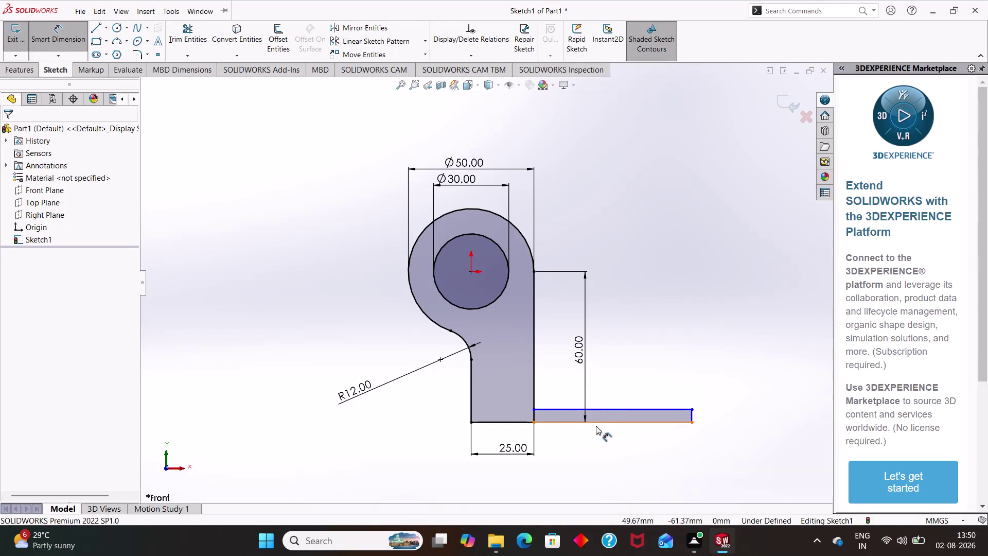
Dimension the bottom horizontal line of the leg to 65 mm.
drag(599, 423, 596, 449)
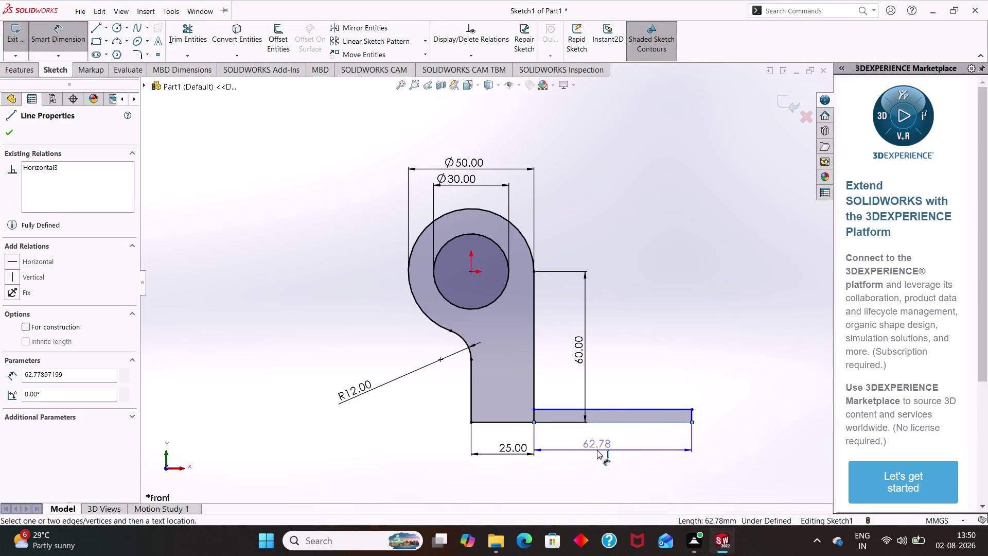
drag(597, 449, 596, 448)
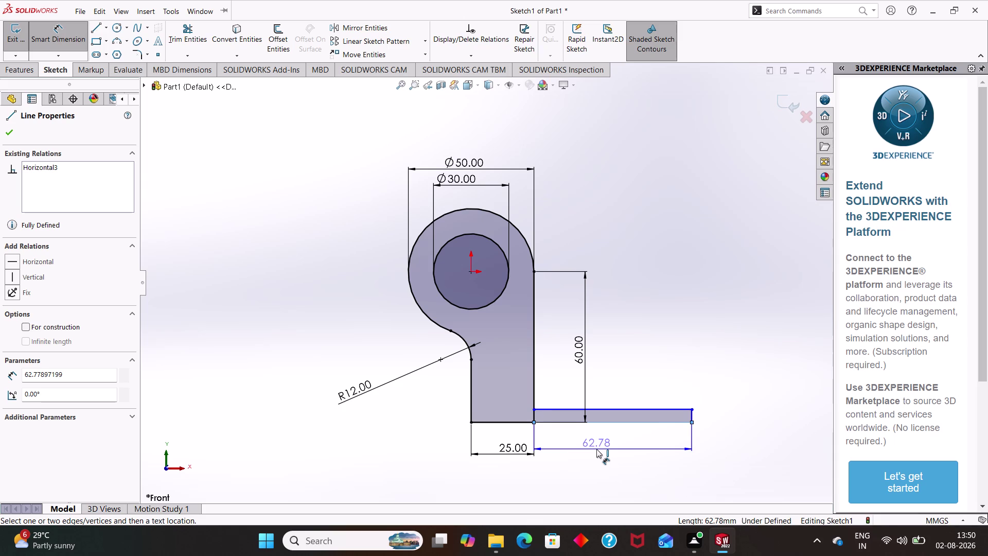
click(596, 448)
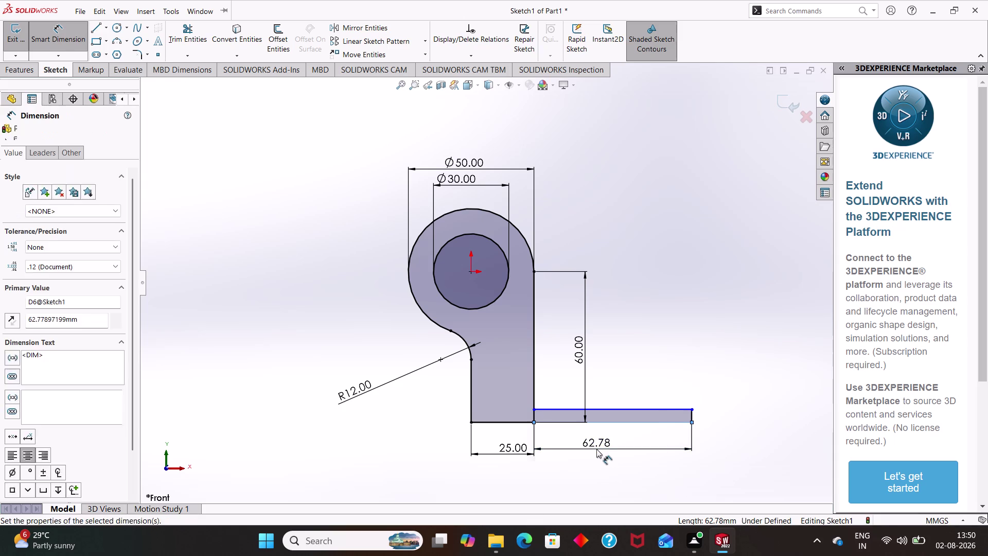
key(BackSpace)
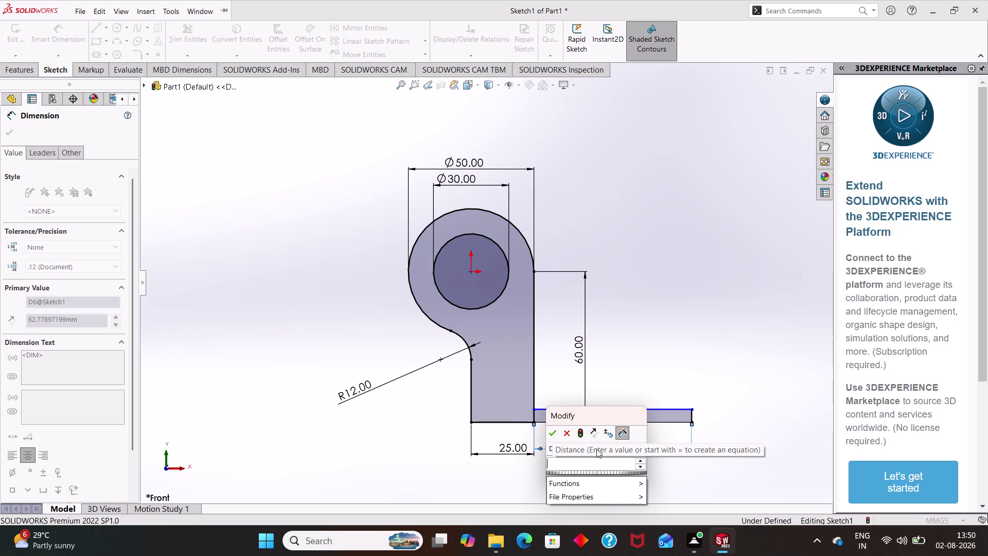
text(65)
key(Return)
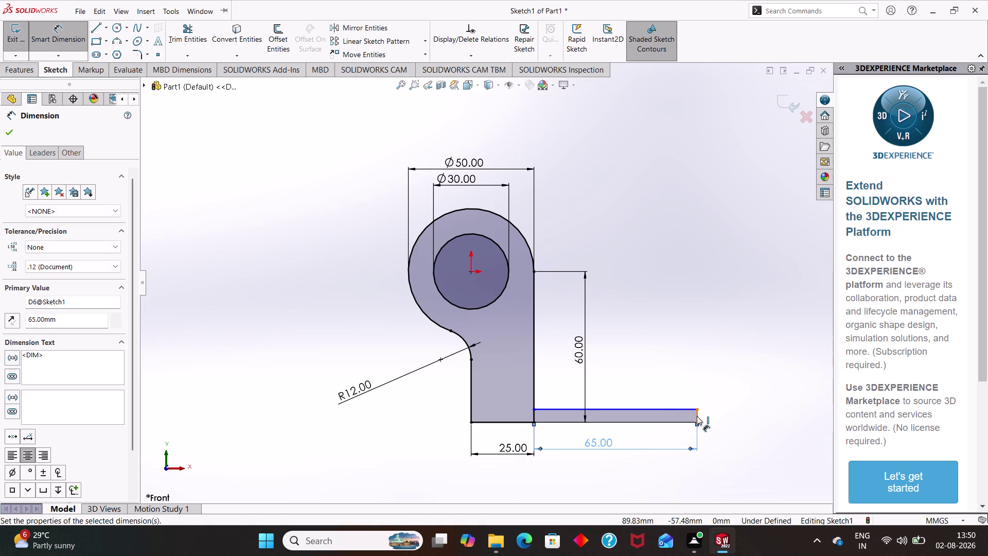
Dimension the leg's short right end line to 12 mm and exit the sketch.
drag(695, 416, 729, 411)
click(730, 411)
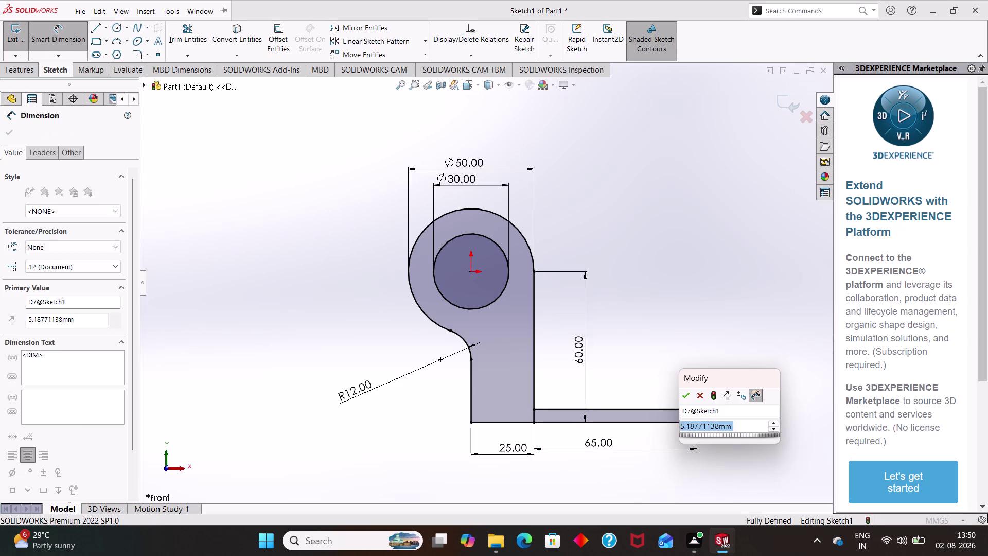
key(BackSpace)
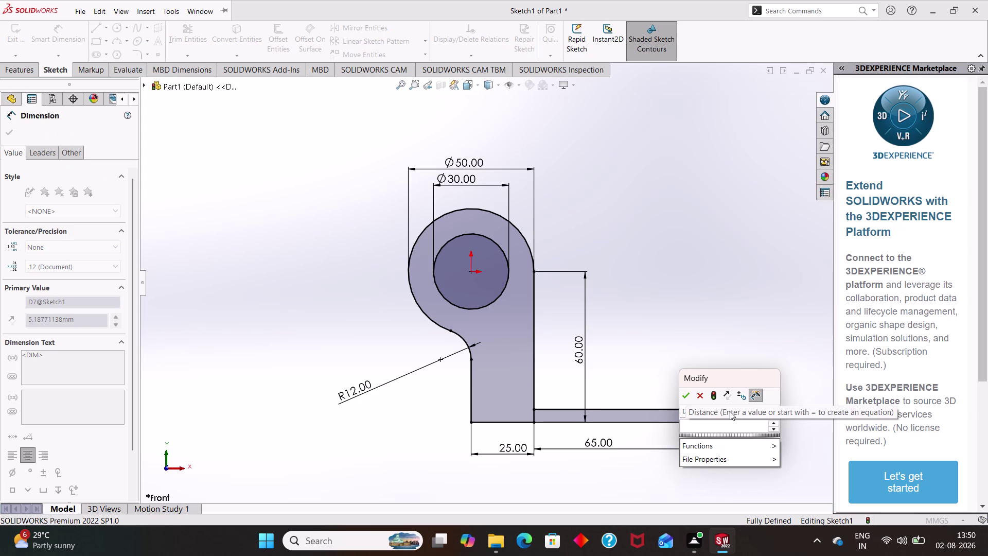
text(12)
key(Return)
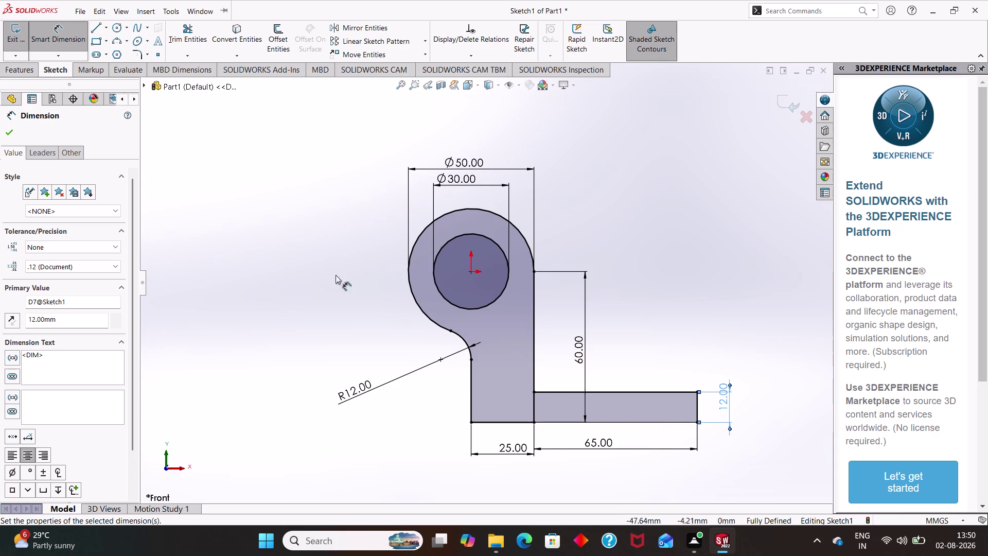
click(15, 45)
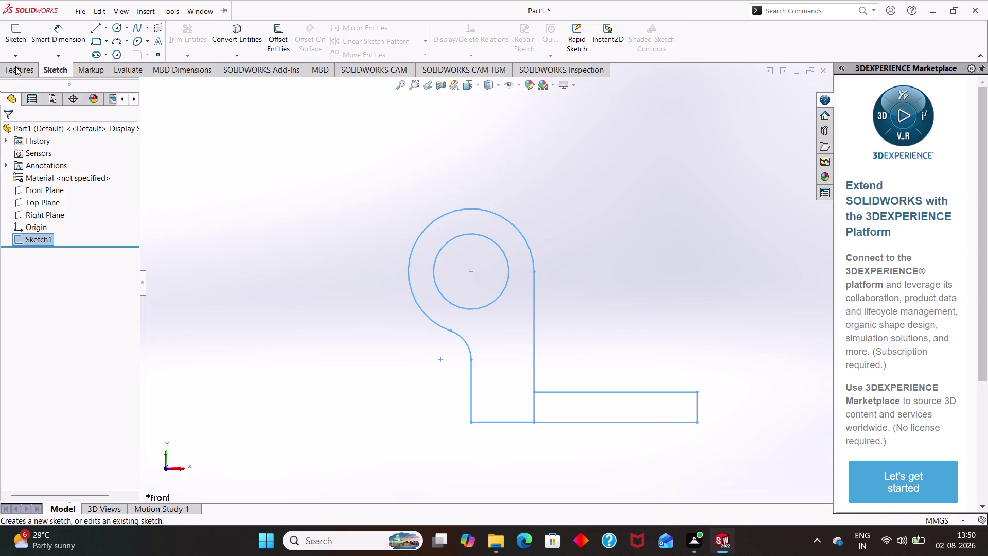
Start an extrusion of the upright hole region and bottom leg region, direction reversed.
click(20, 70)
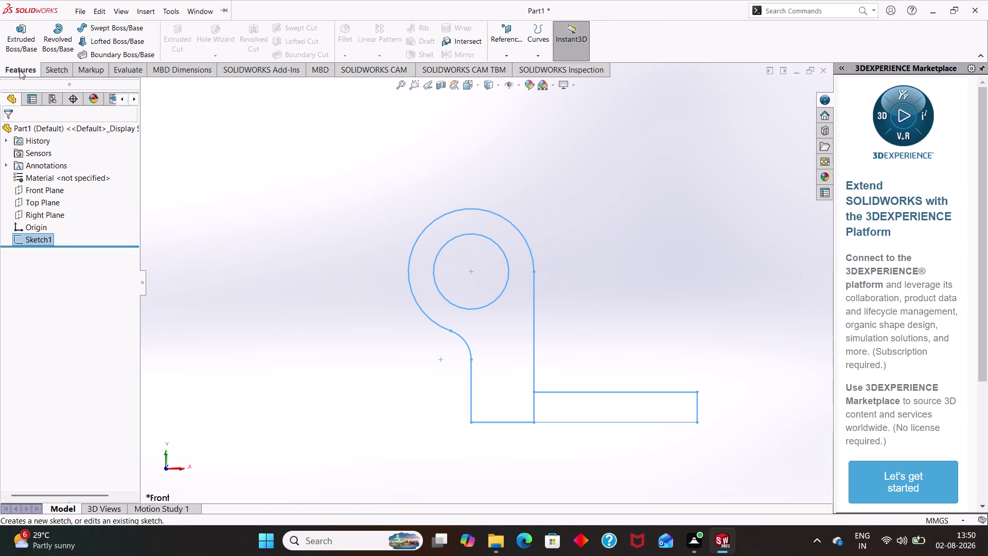
click(20, 43)
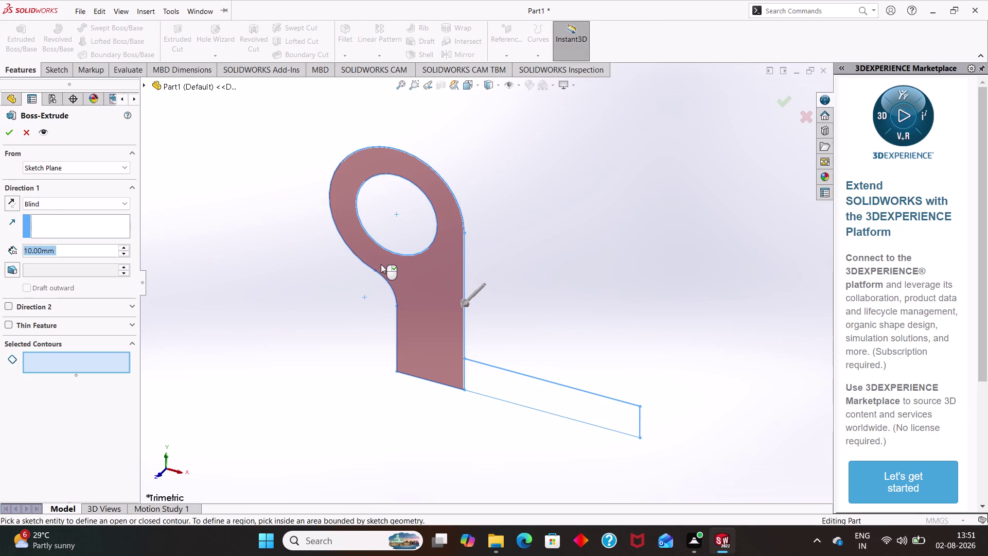
click(381, 264)
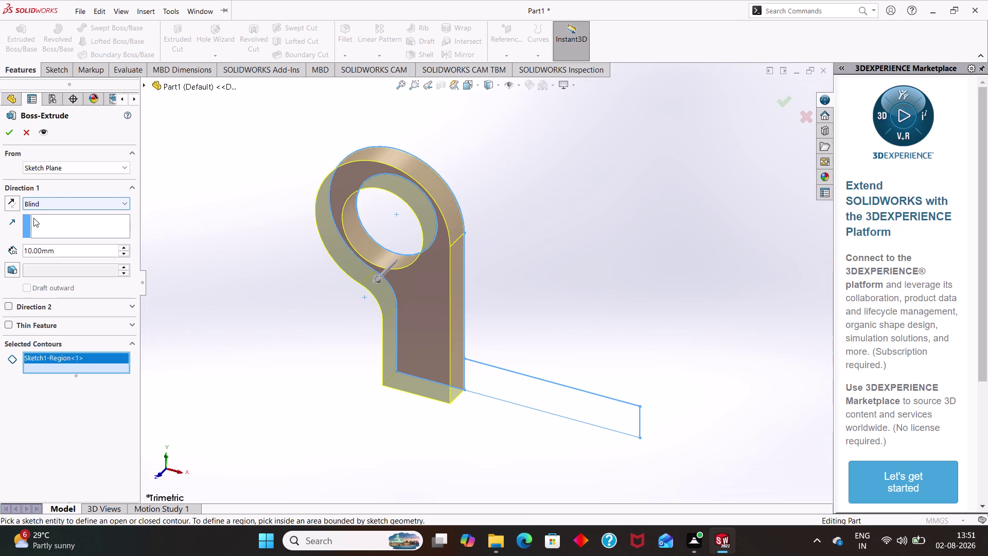
click(13, 204)
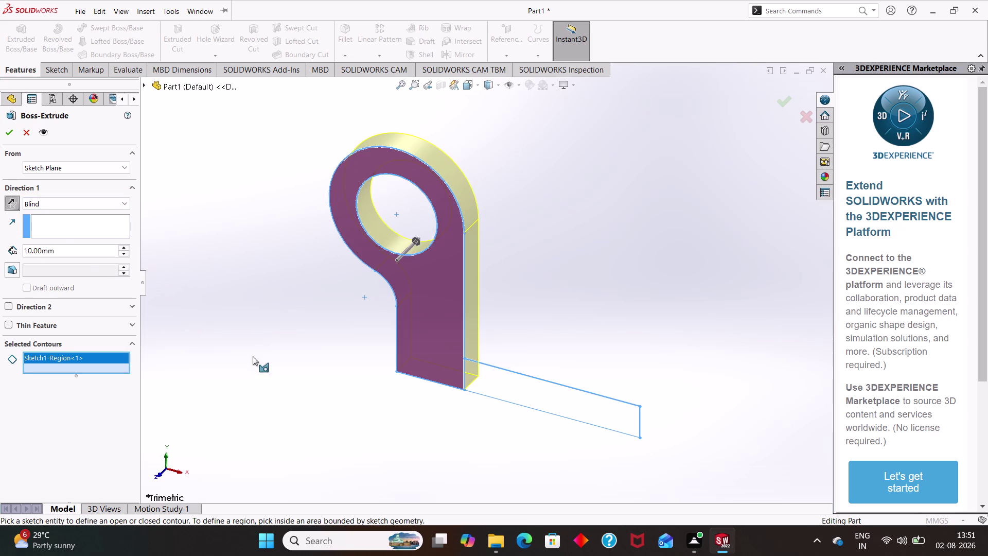
click(538, 400)
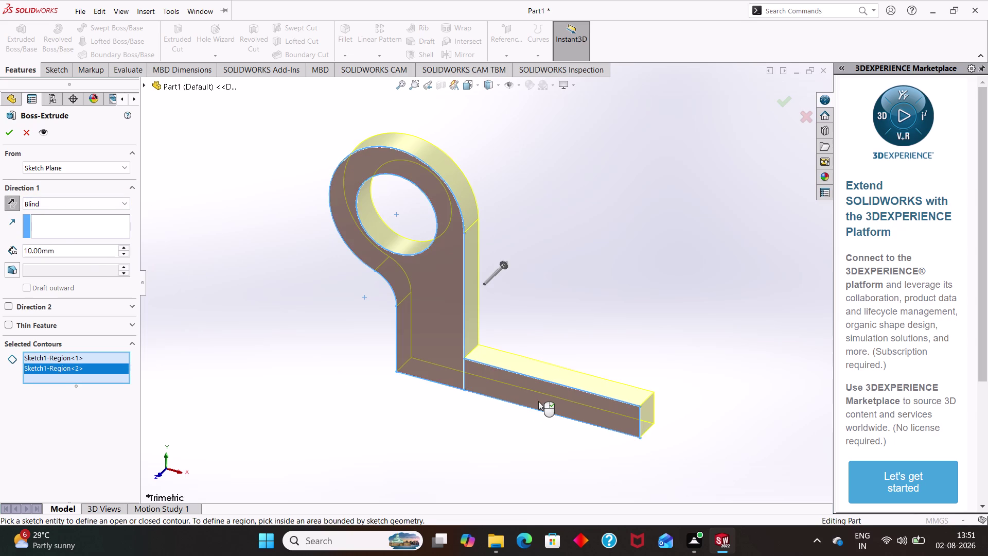
Set the Blind extrusion depth to 30 mm and accept Boss-Extrude1.
click(75, 250)
key(BackSpace)
key(BackSpace)
key(BackSpace)
key(BackSpace)
key(BackSpace)
key(BackSpace)
key(BackSpace)
key(BackSpace)
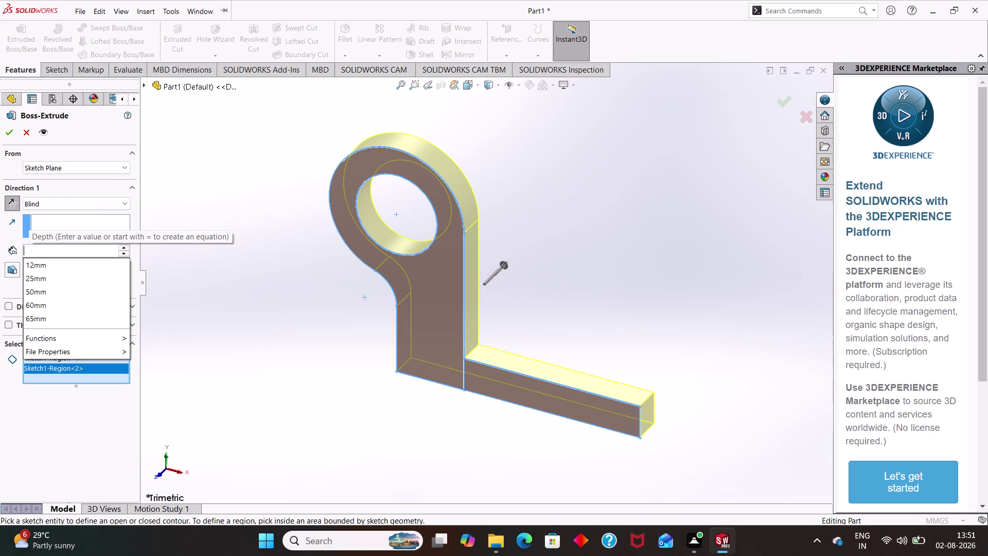
text(33)
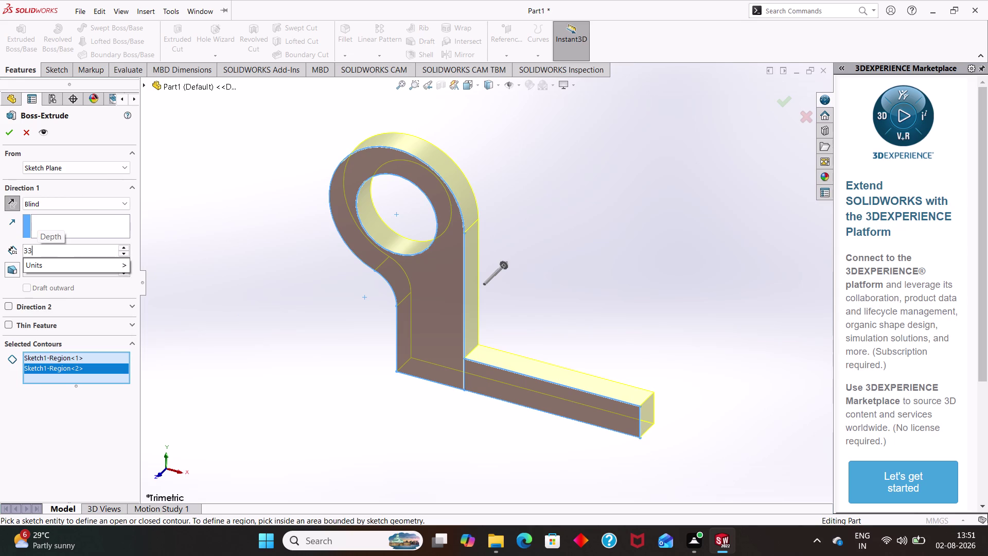
key(BackSpace)
key(0)
key(Return)
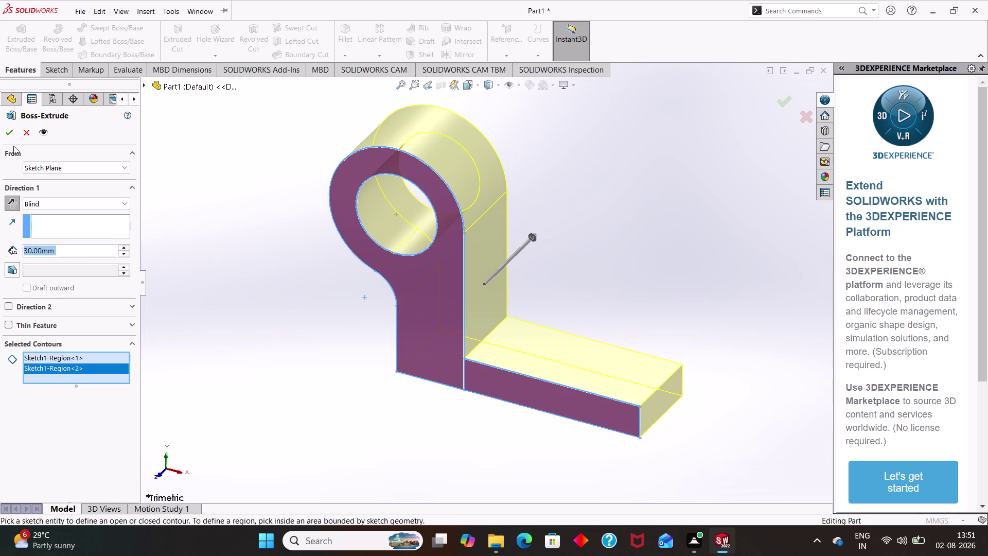
click(7, 134)
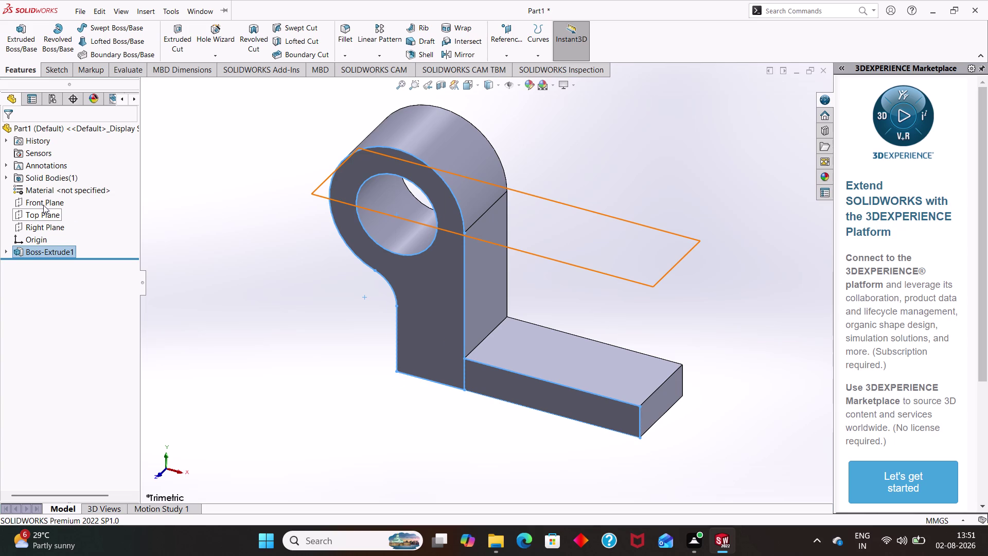
click(44, 214)
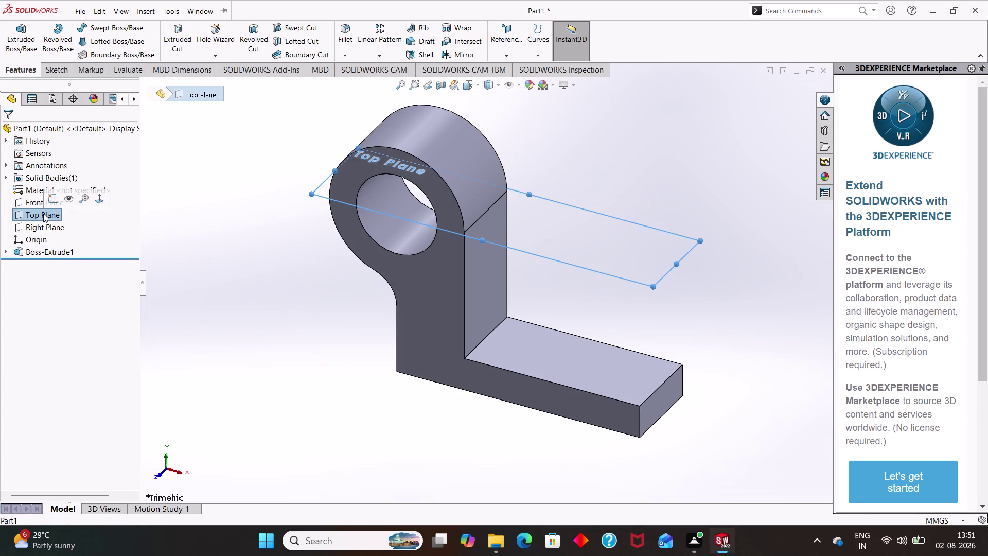
click(49, 202)
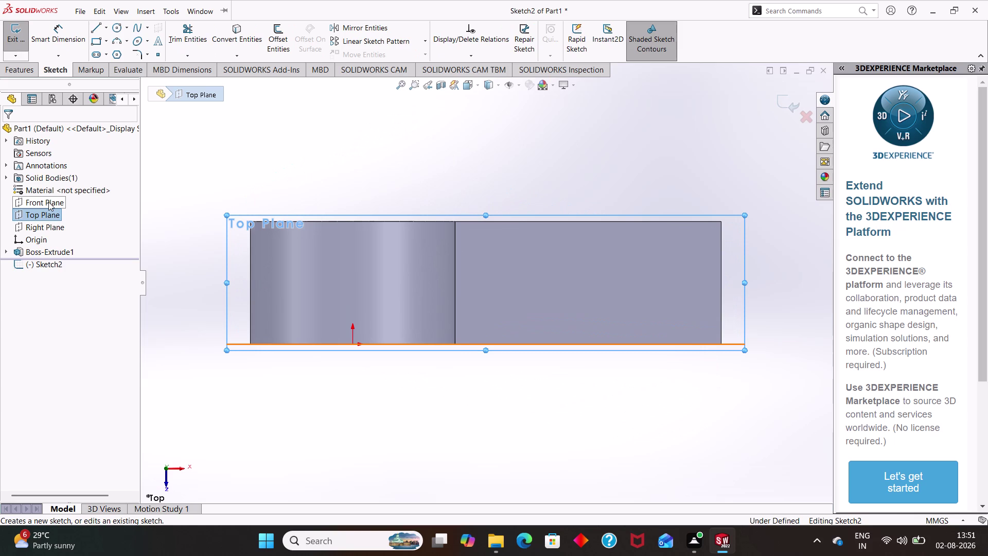
key(ctrl+z)
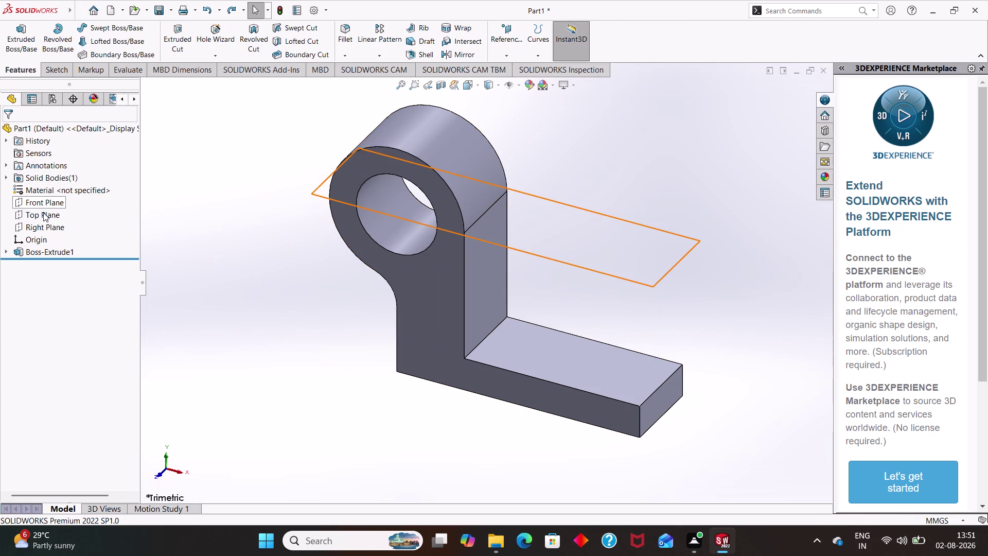
click(43, 213)
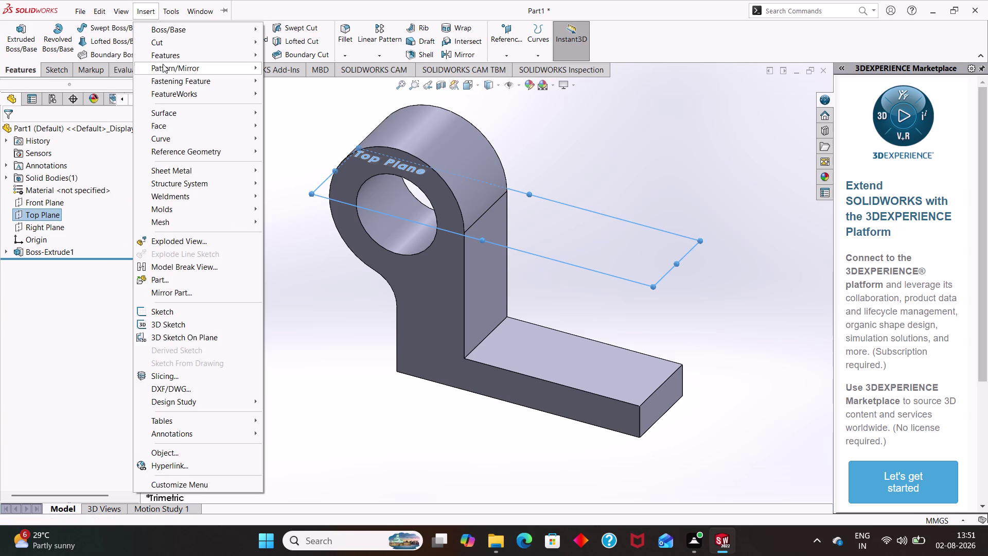
click(185, 149)
click(277, 148)
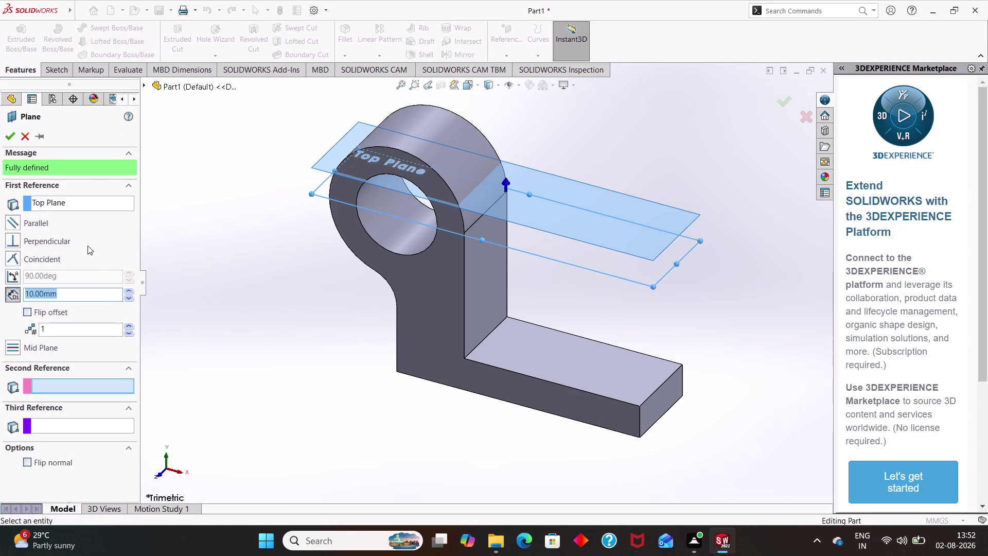
click(127, 296)
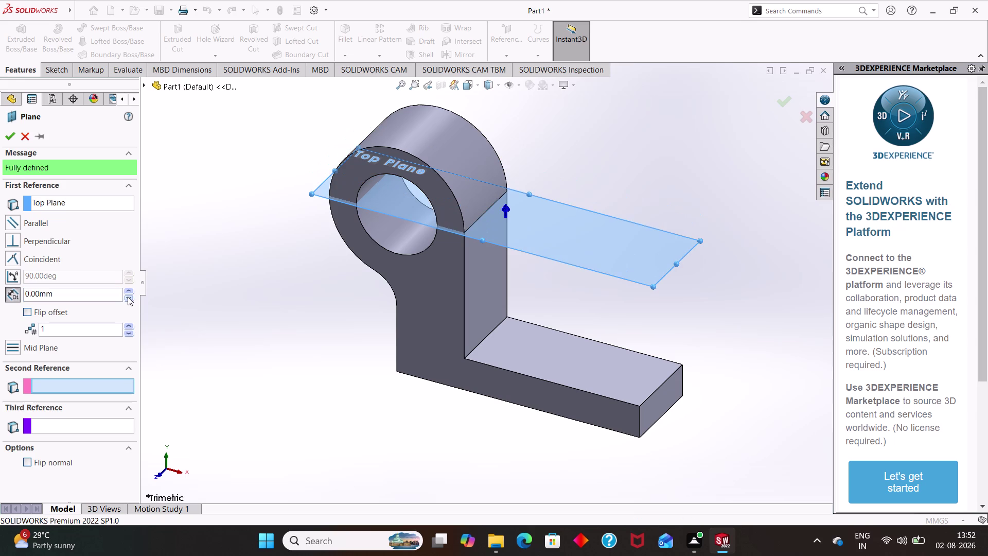
click(133, 296)
click(96, 299)
click(601, 257)
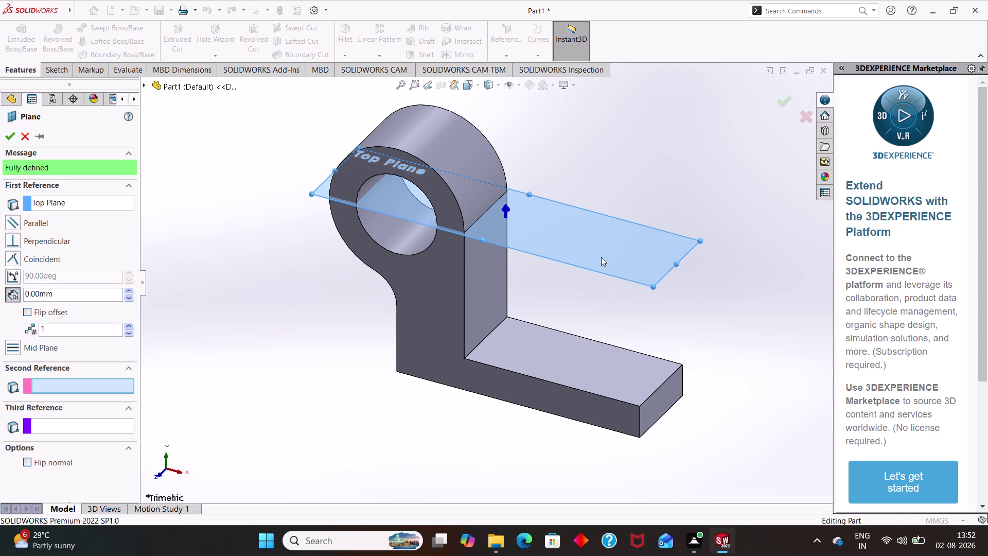
click(28, 308)
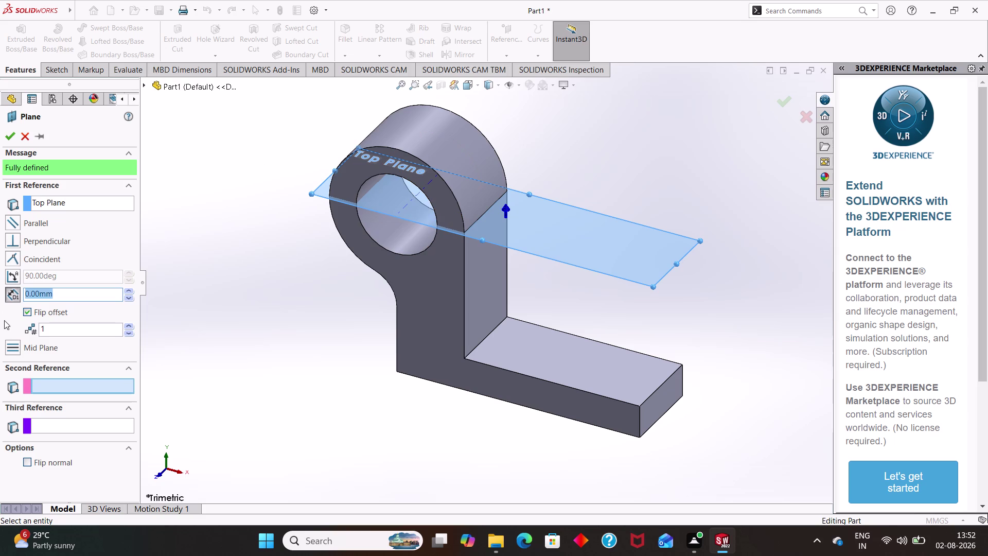
click(23, 132)
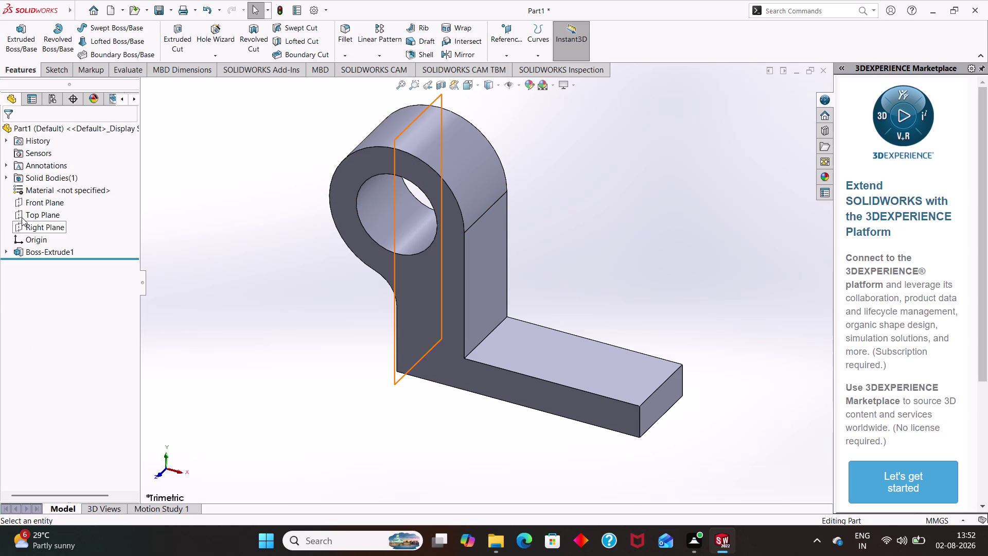
Select the Top Plane and insert a new reference plane, previewed 10 mm above it.
click(21, 218)
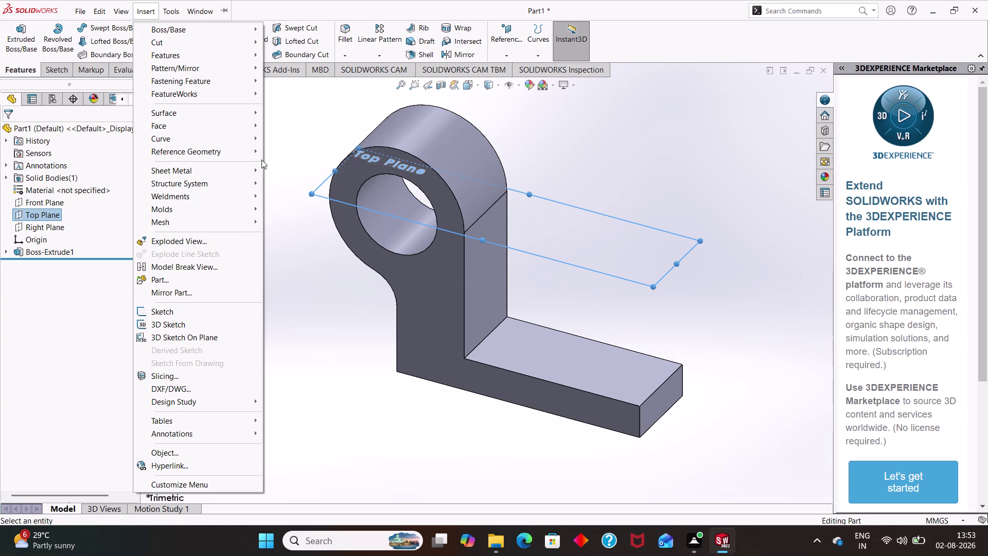
drag(220, 153, 303, 148)
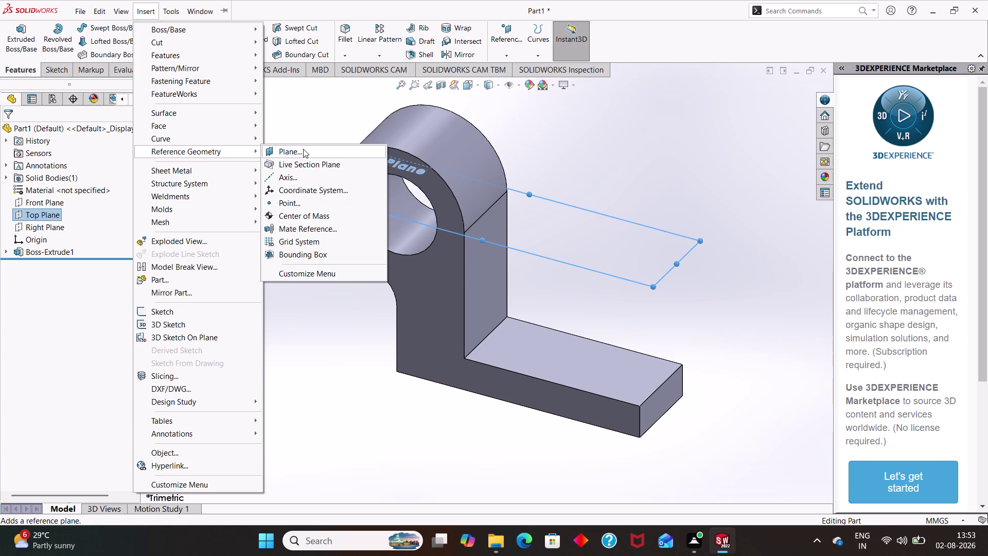
drag(303, 149, 303, 150)
click(303, 150)
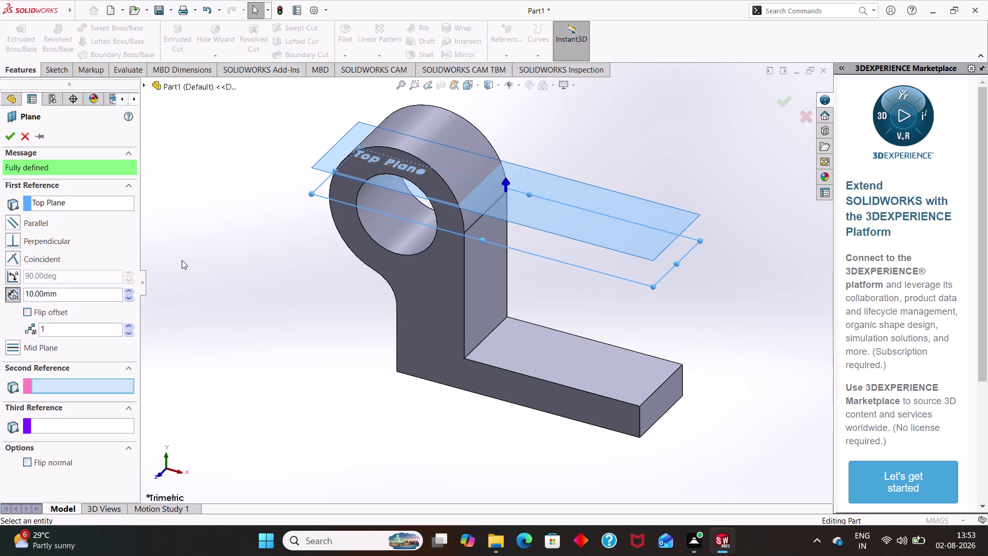
Change the plane offset from 10 mm to 85 mm and confirm Plane1.
click(62, 296)
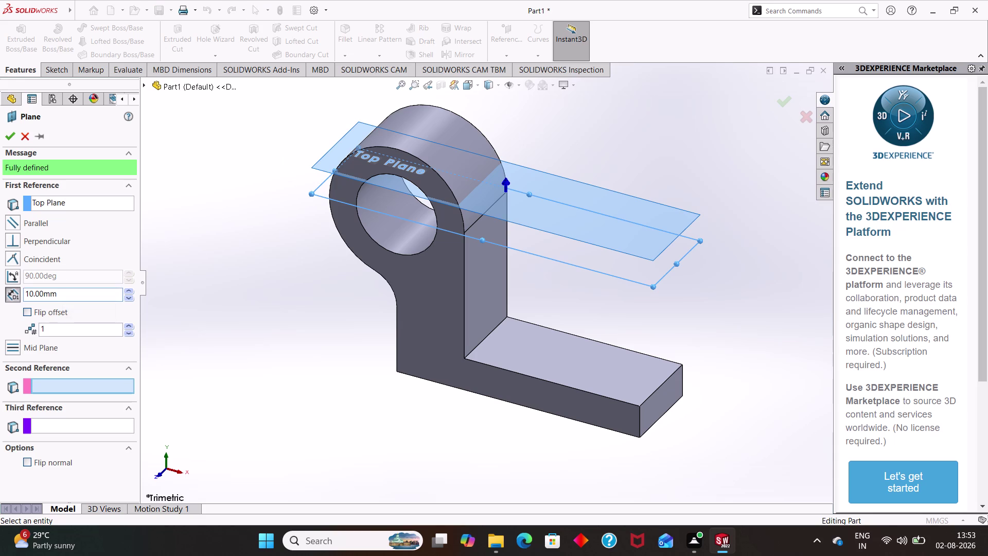
key(BackSpace)
key(BackSpace)
key(BackSpace)
key(BackSpace)
key(BackSpace)
key(BackSpace)
key(BackSpace)
text(85)
key(Return)
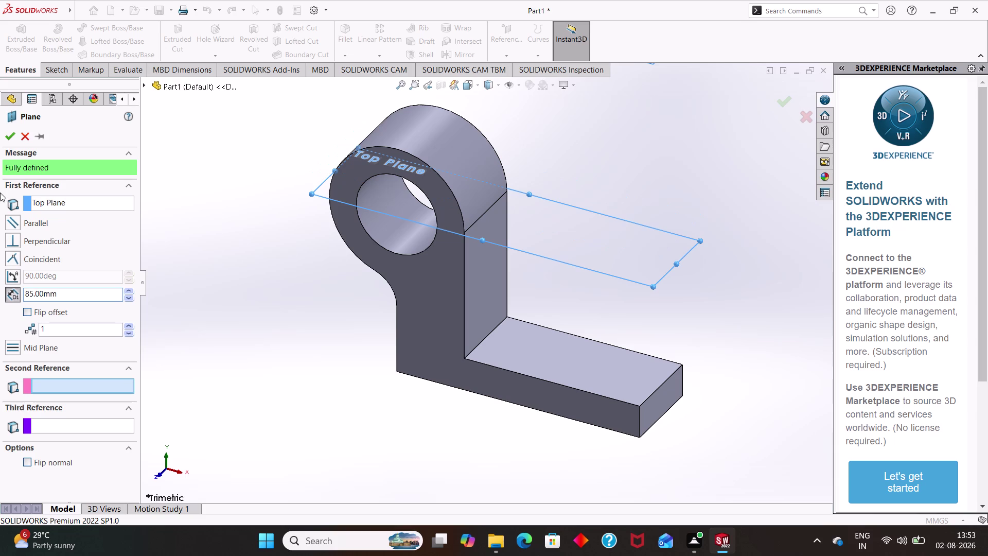
click(6, 131)
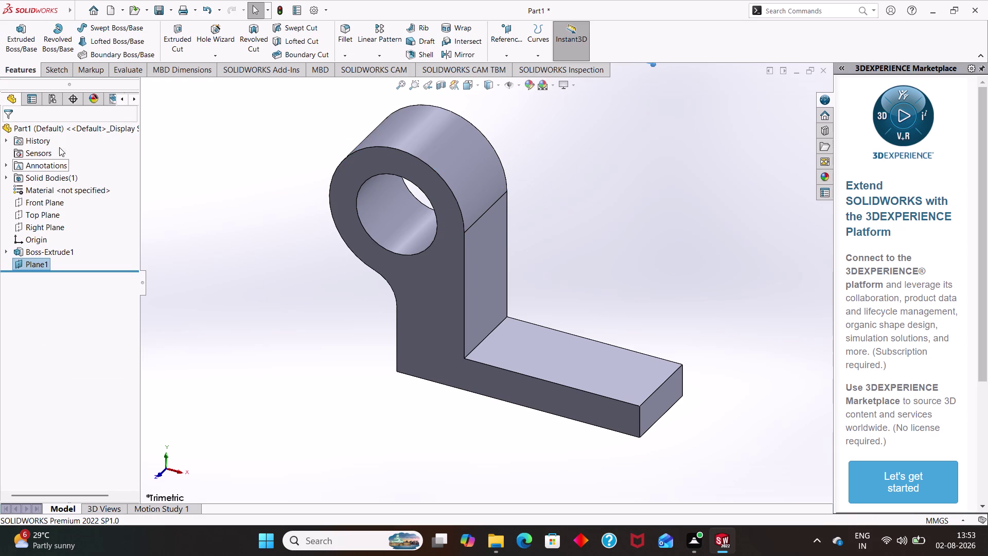
Start a second plane from the Top Plane, toggling Flip offset on and back off.
click(62, 214)
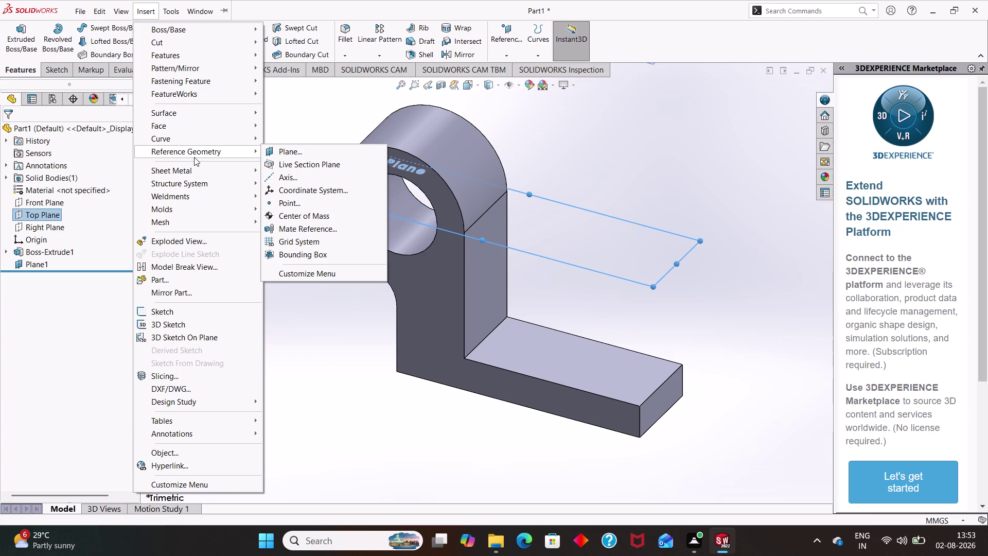
click(287, 155)
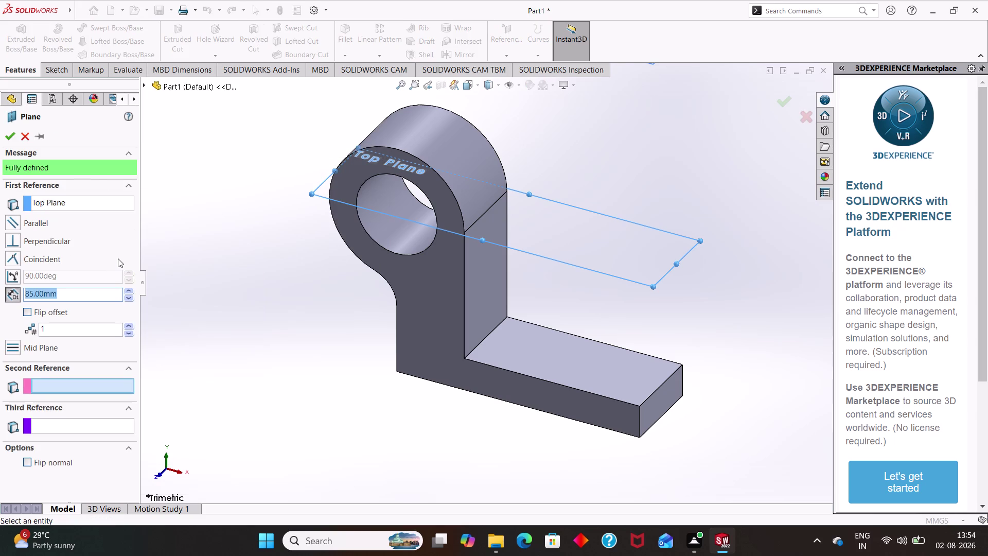
click(24, 314)
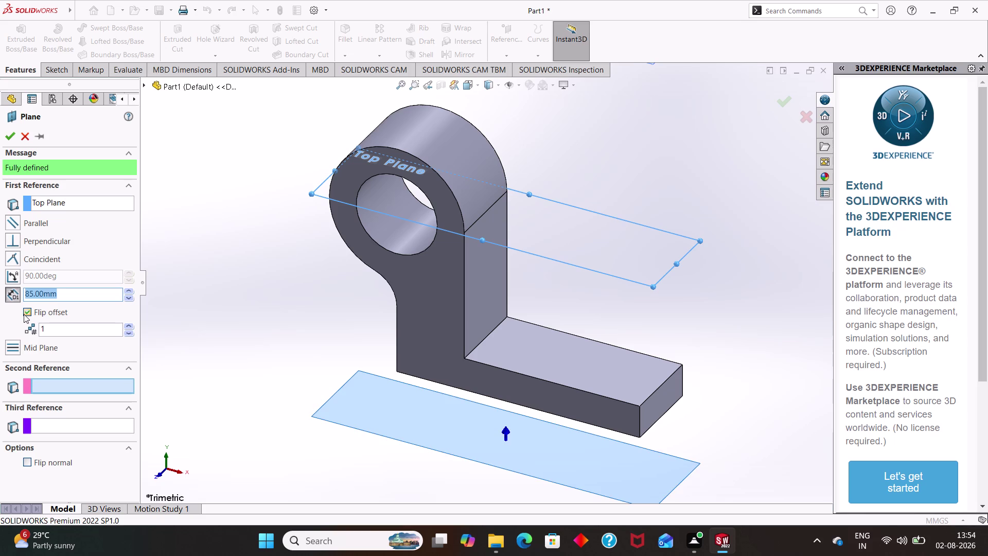
click(24, 309)
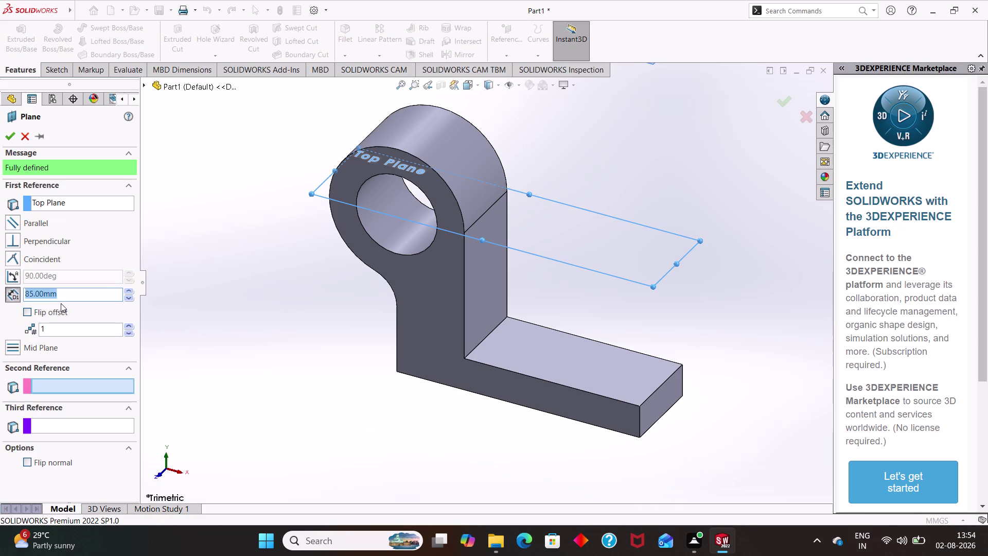
Add a vertical bracket edge as Second Reference, which makes the plane invalid.
click(61, 301)
drag(61, 301, 289, 287)
click(312, 193)
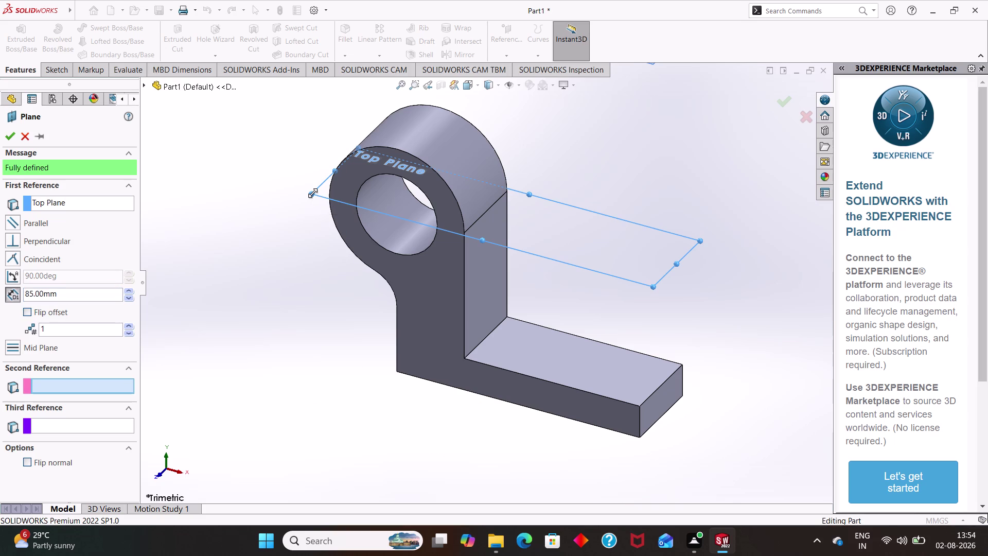
click(398, 369)
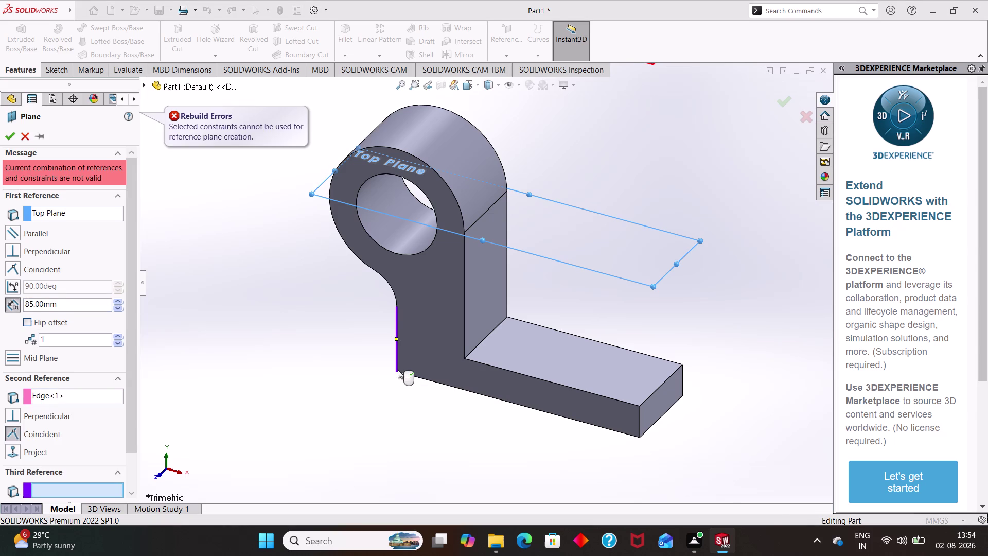
Cancel the invalid plane and start a fresh reference plane via Insert > Reference Geometry.
key(Escape)
key(Escape)
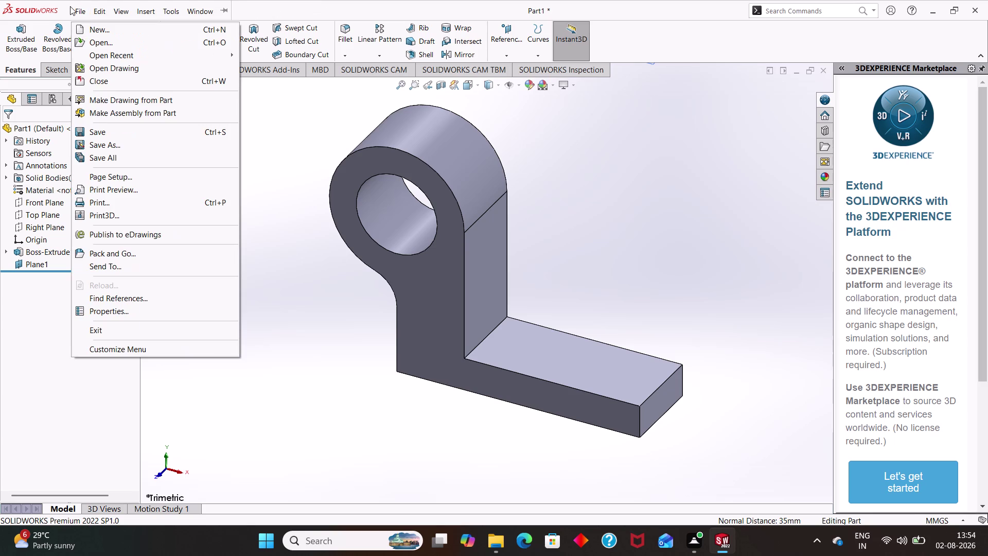
click(142, 11)
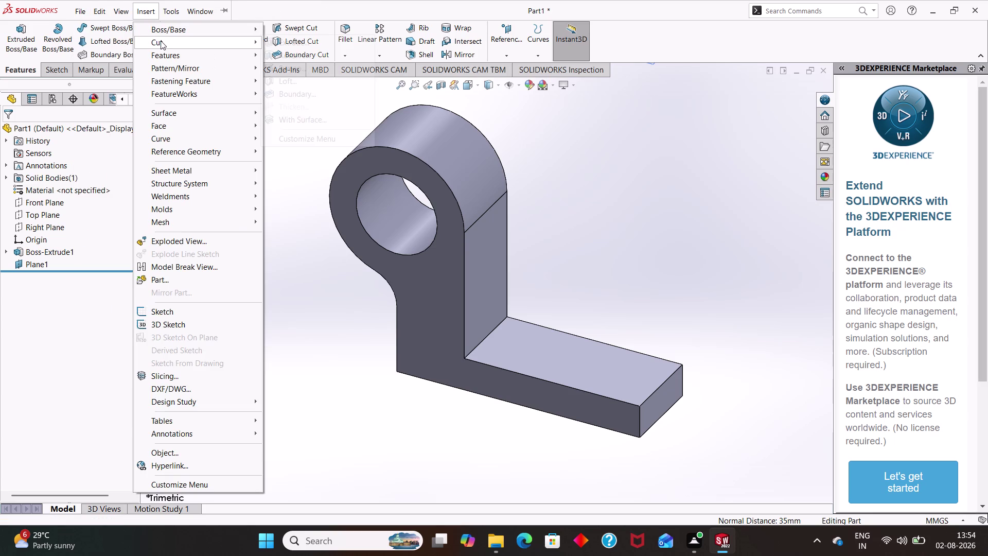
click(196, 150)
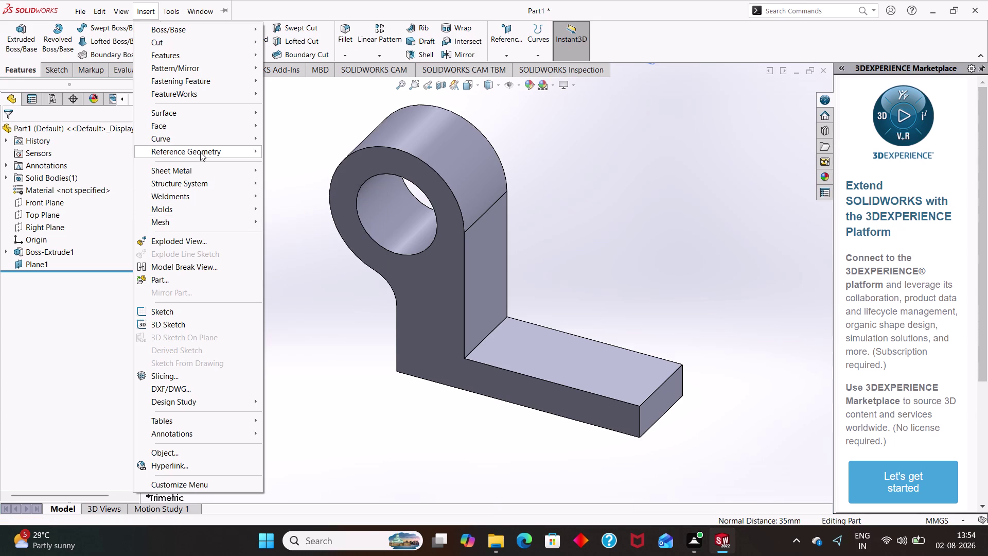
click(264, 151)
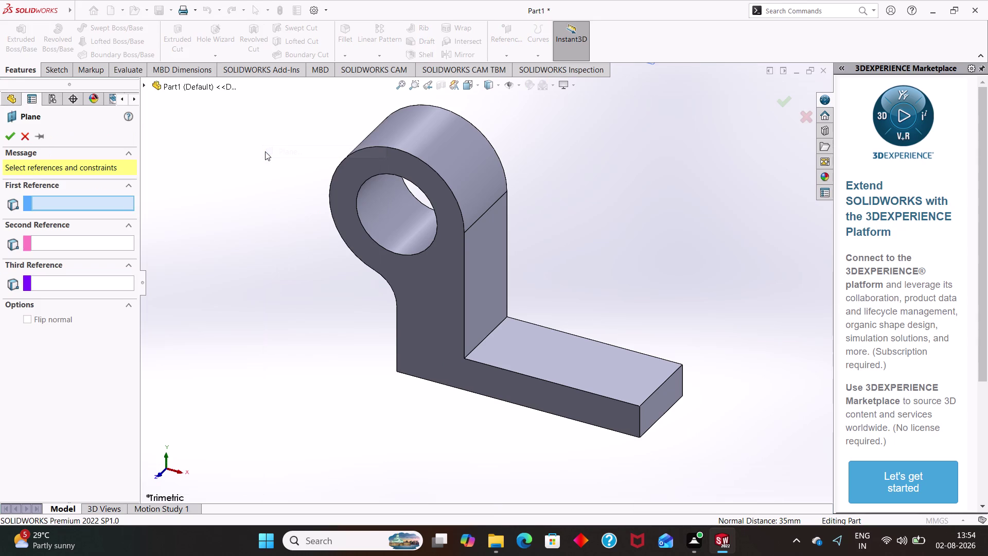
Cancel the empty plane, then start a new plane from the Top Plane at 85 mm offset.
click(26, 134)
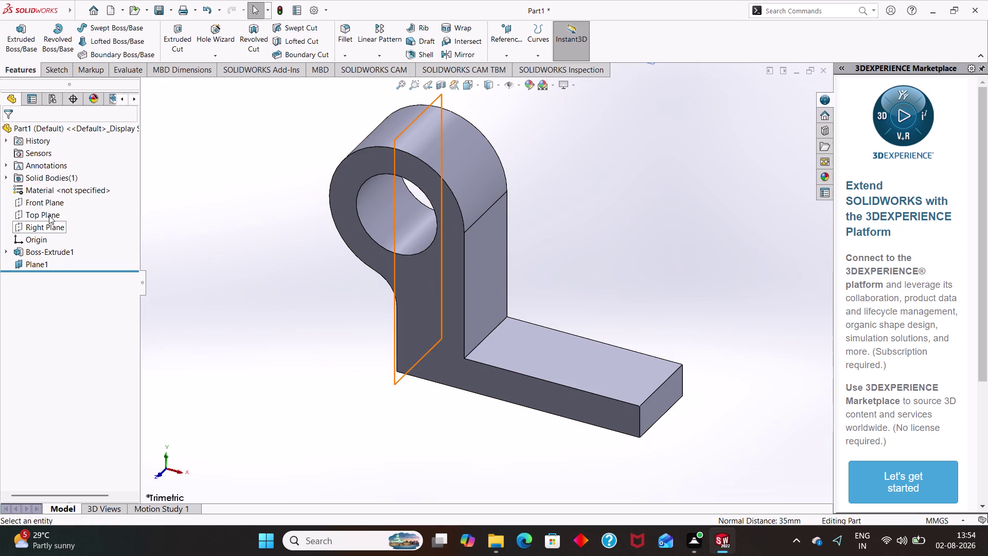
click(49, 215)
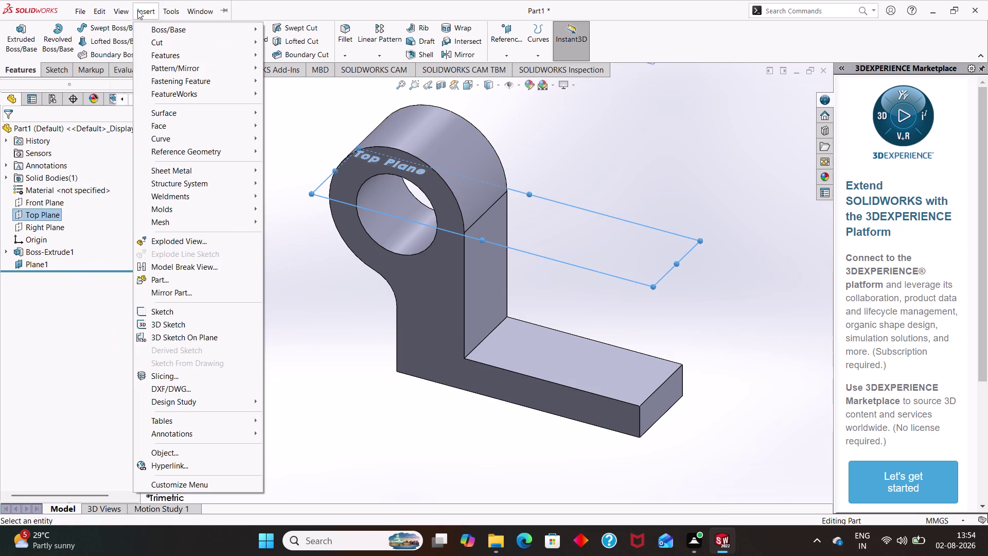
click(141, 11)
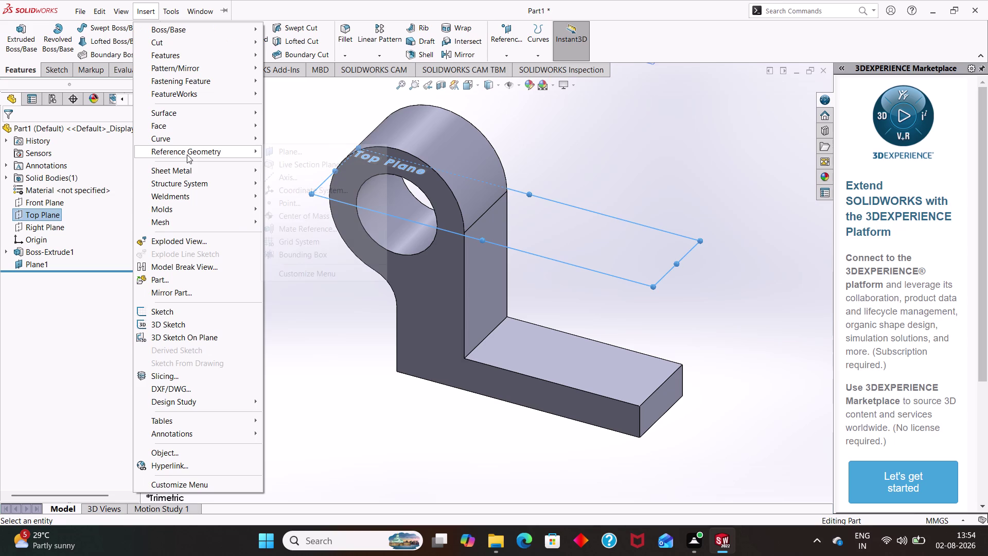
click(187, 154)
click(187, 155)
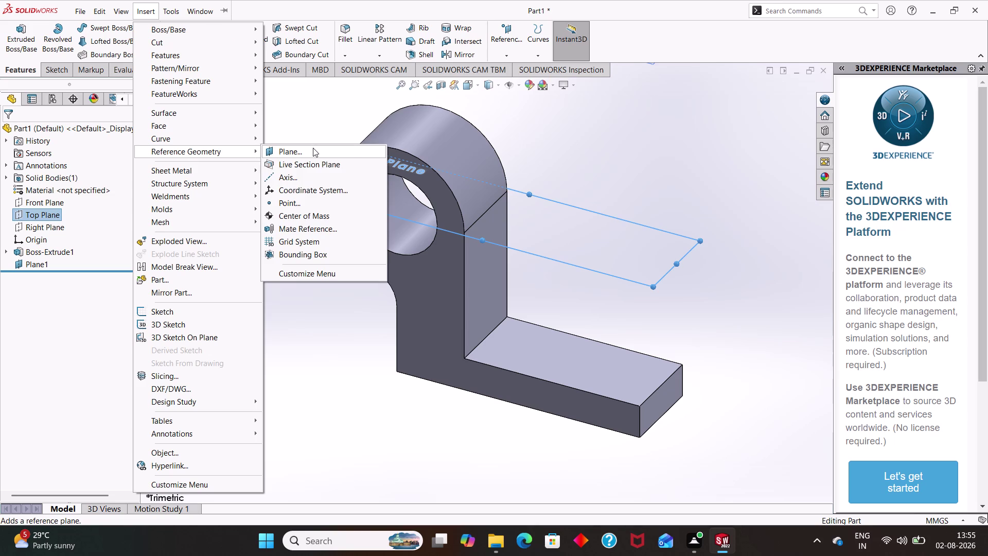
click(313, 148)
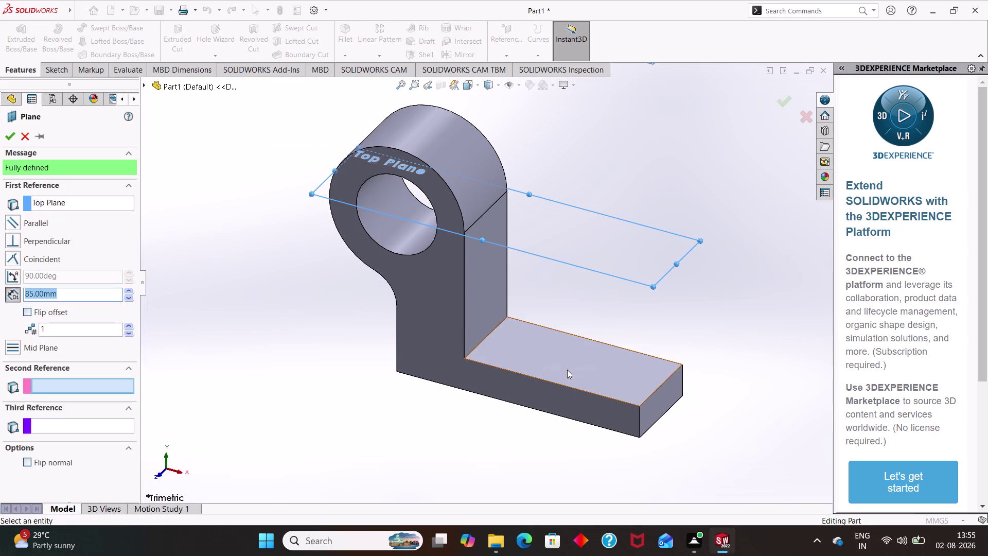